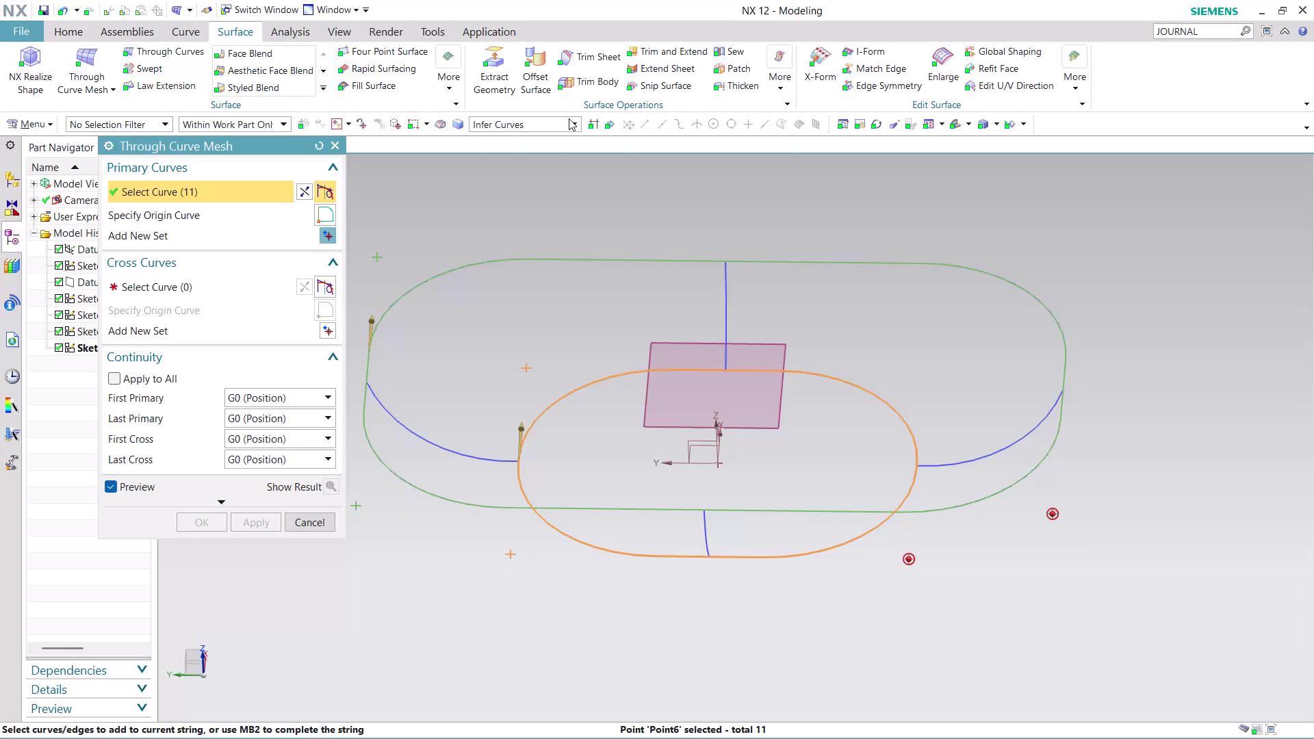
Switch the curve rule to Connected Curves, then back to Infer Curves.
click(570, 120)
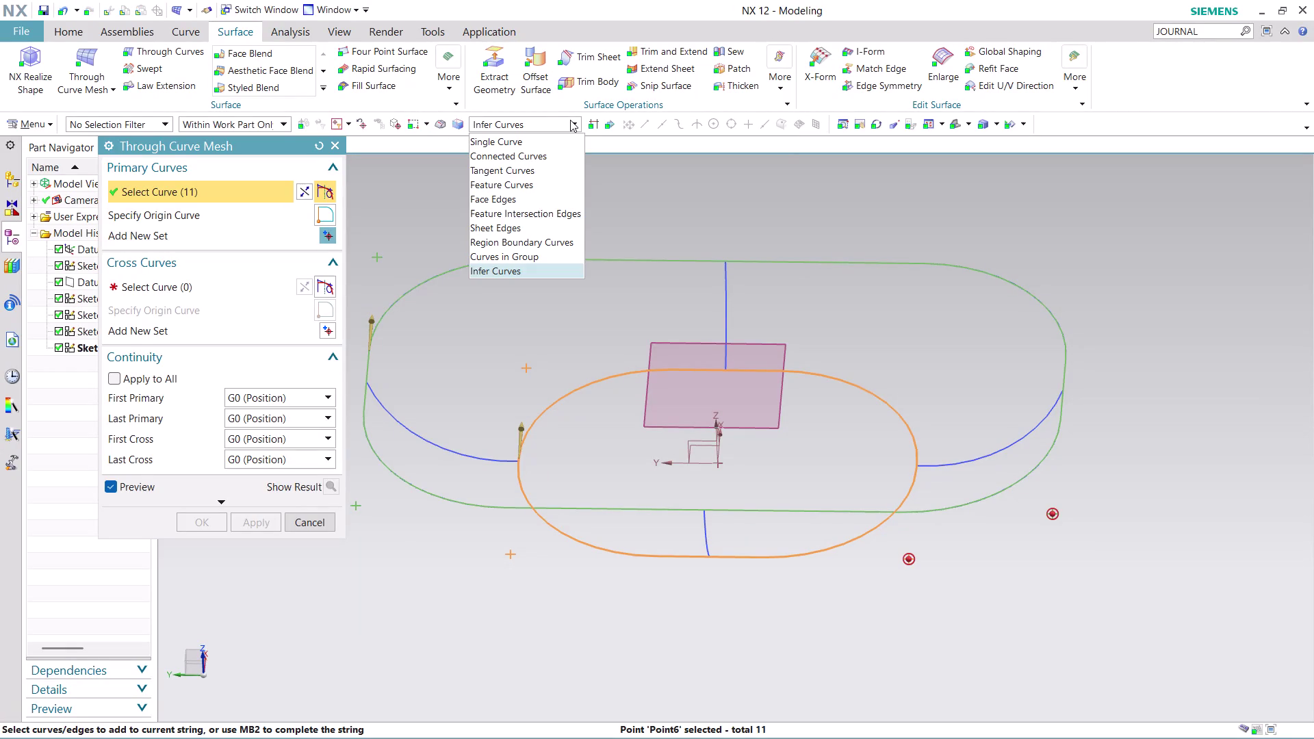
click(570, 120)
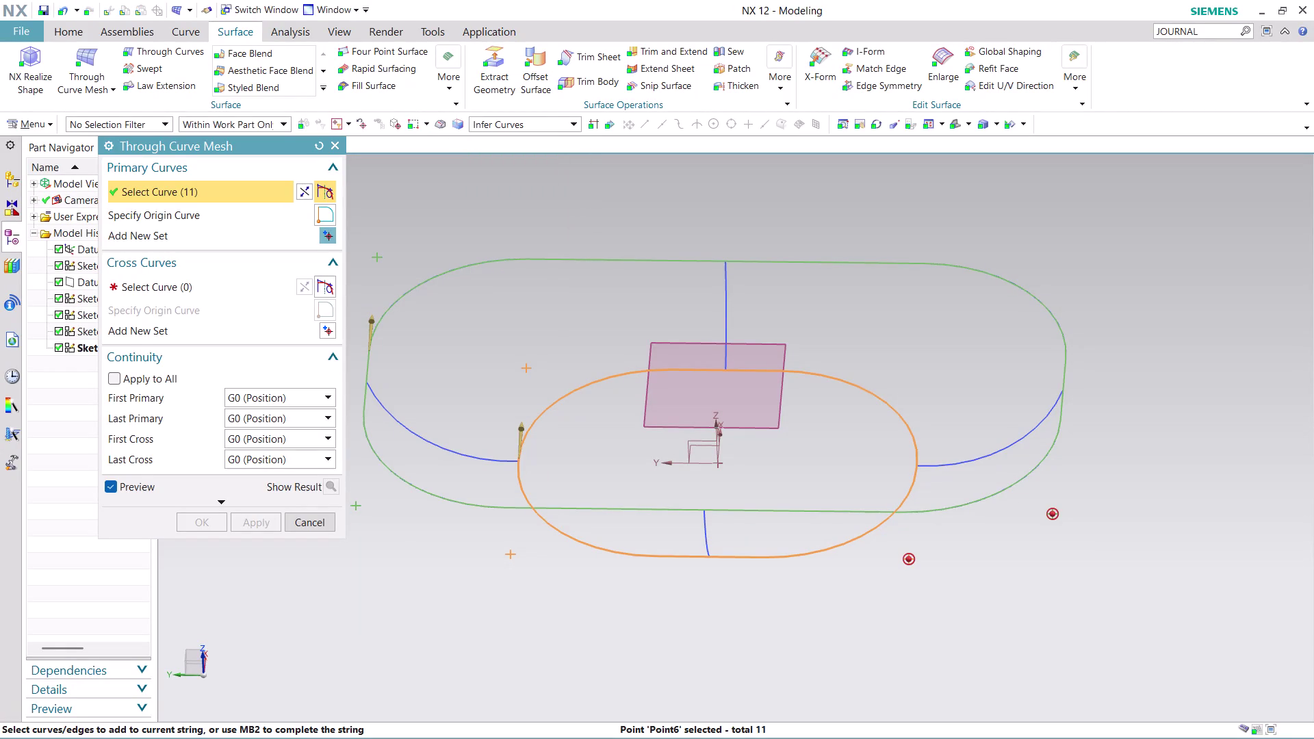
click(572, 127)
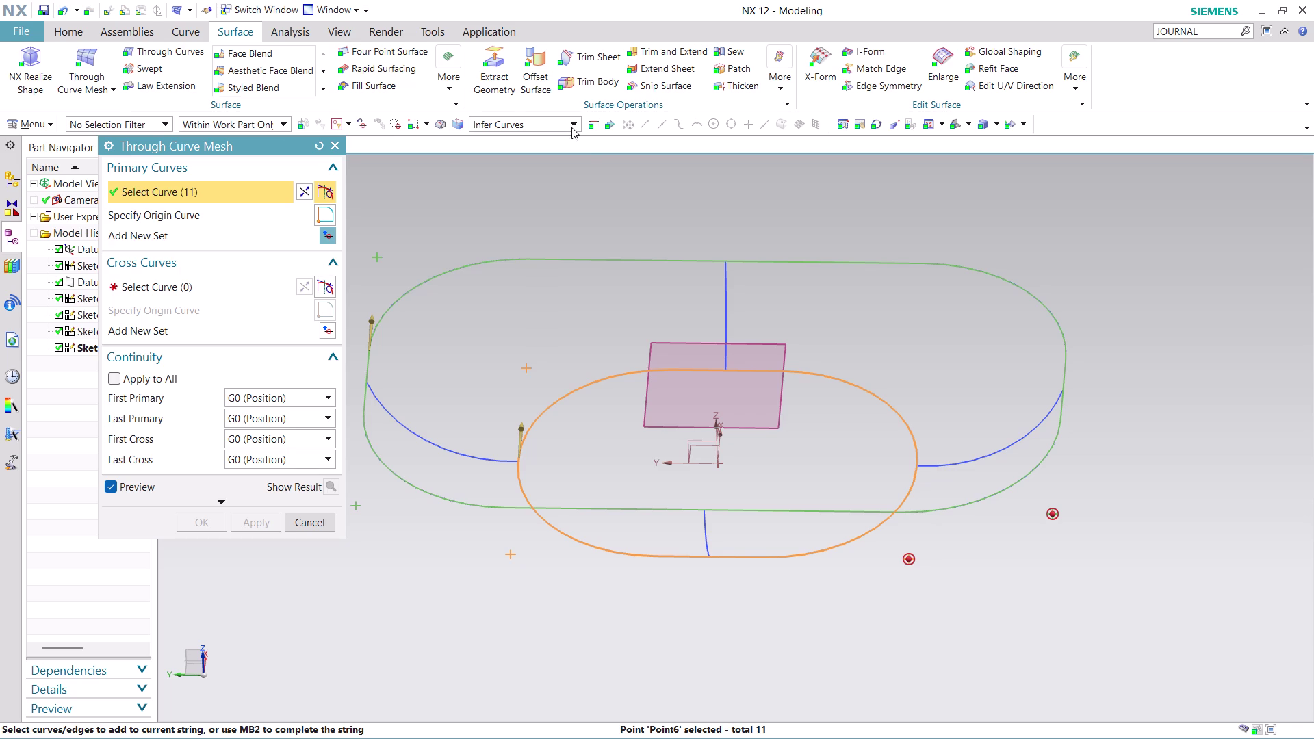
click(559, 148)
click(565, 120)
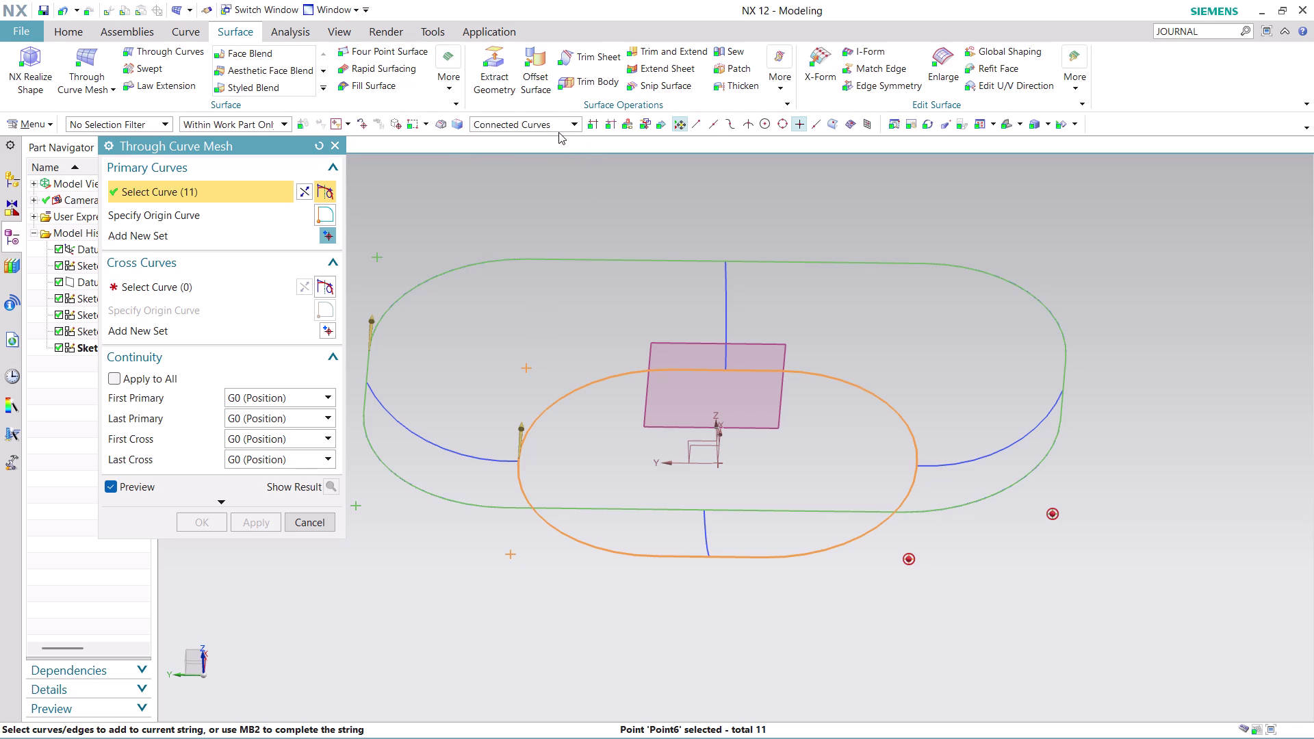
click(556, 134)
click(254, 280)
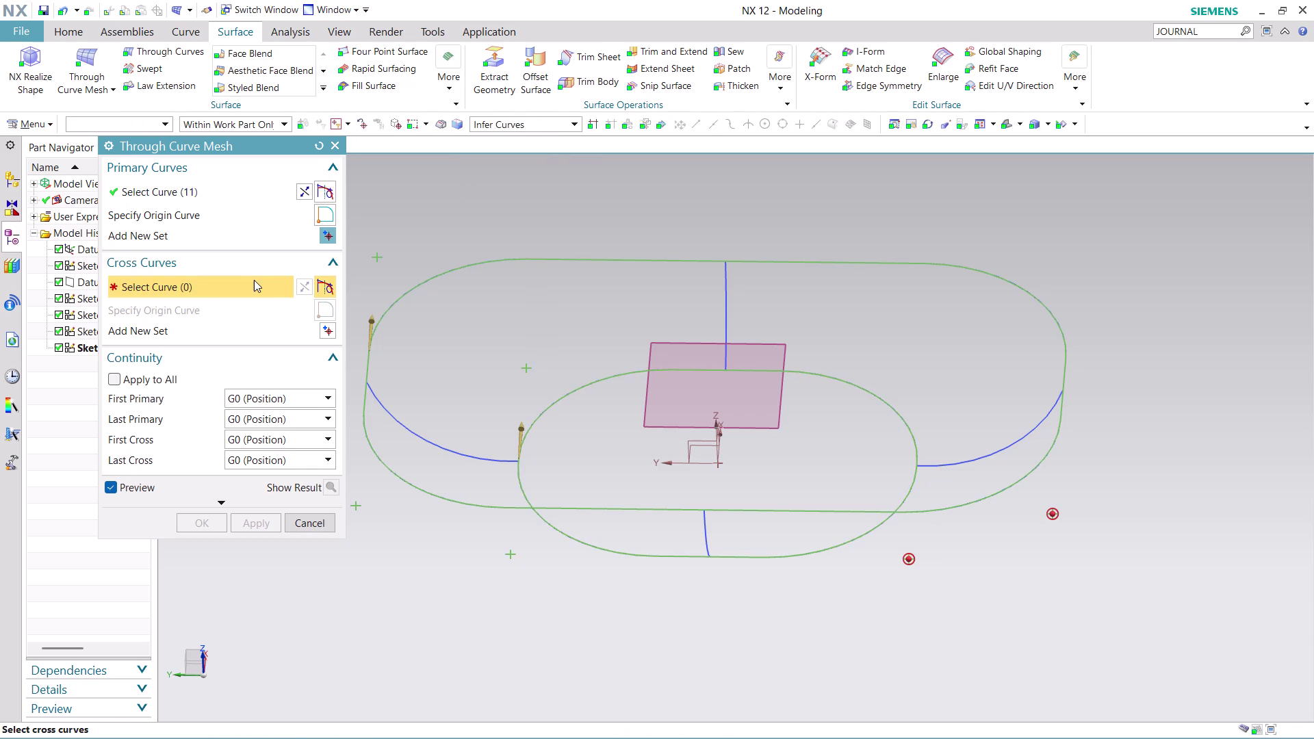
Add the arcs as cross curves and orbit the model to check them.
click(376, 400)
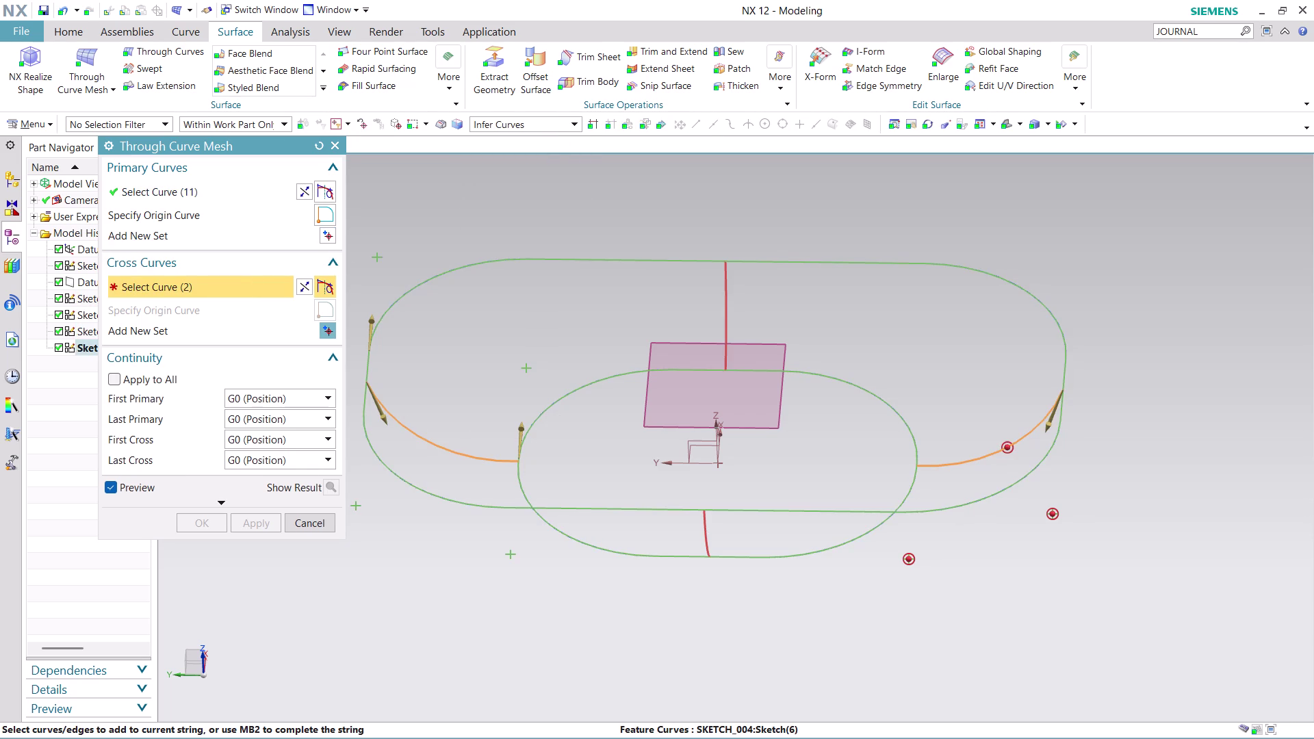
click(726, 283)
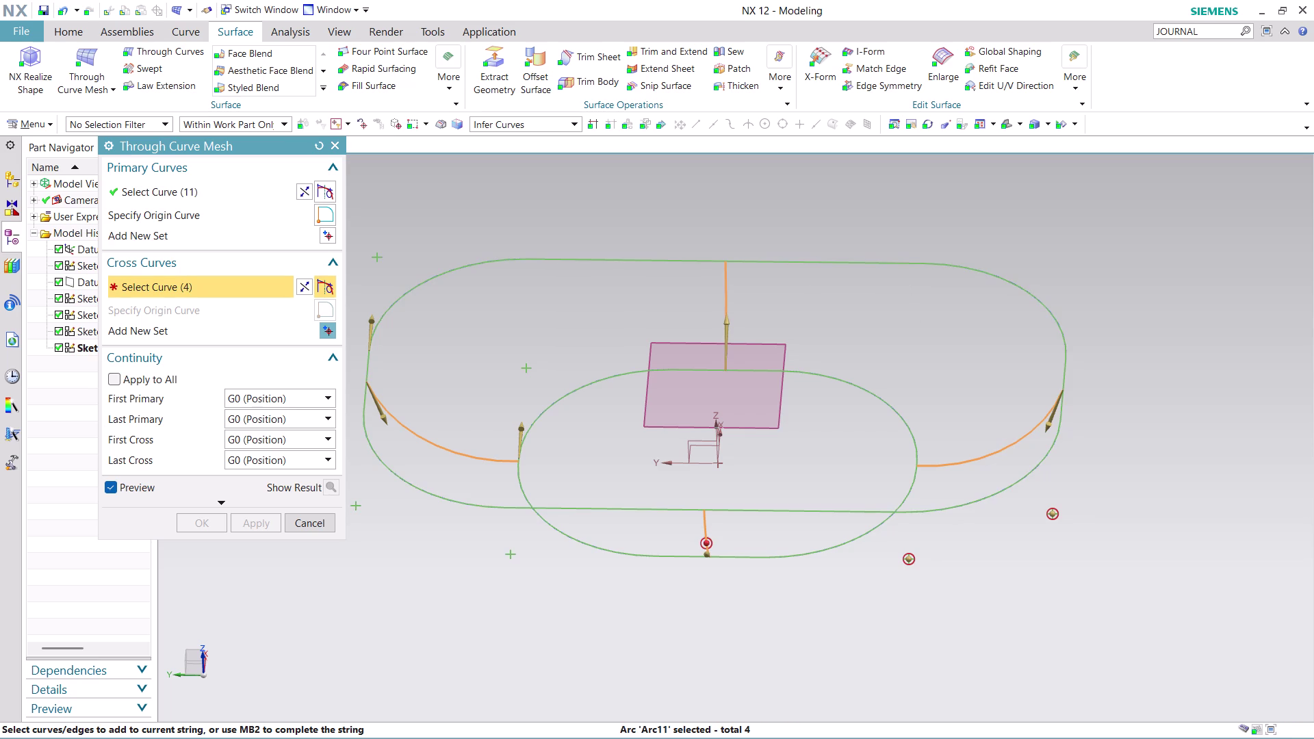
middle_drag(530, 349, 526, 320)
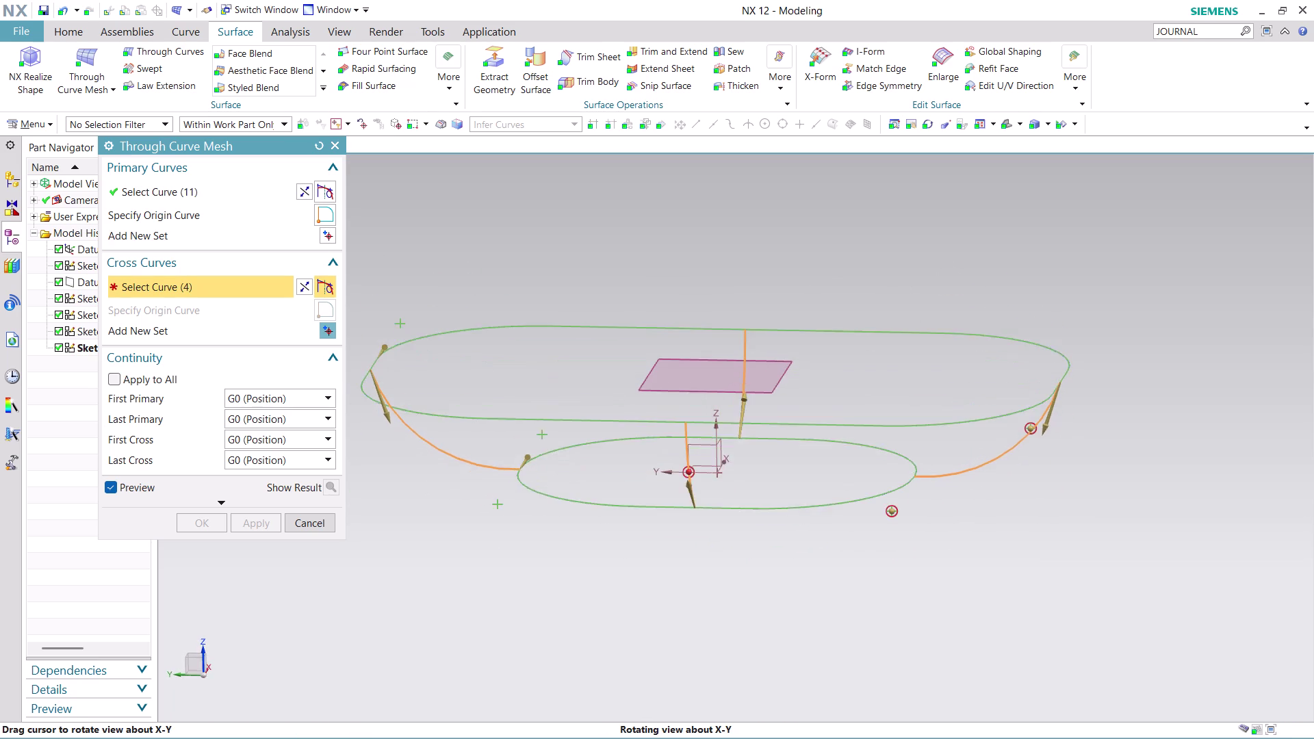
Orbit the model around the mesh and reverse the cross curve direction.
middle_drag(525, 320, 537, 304)
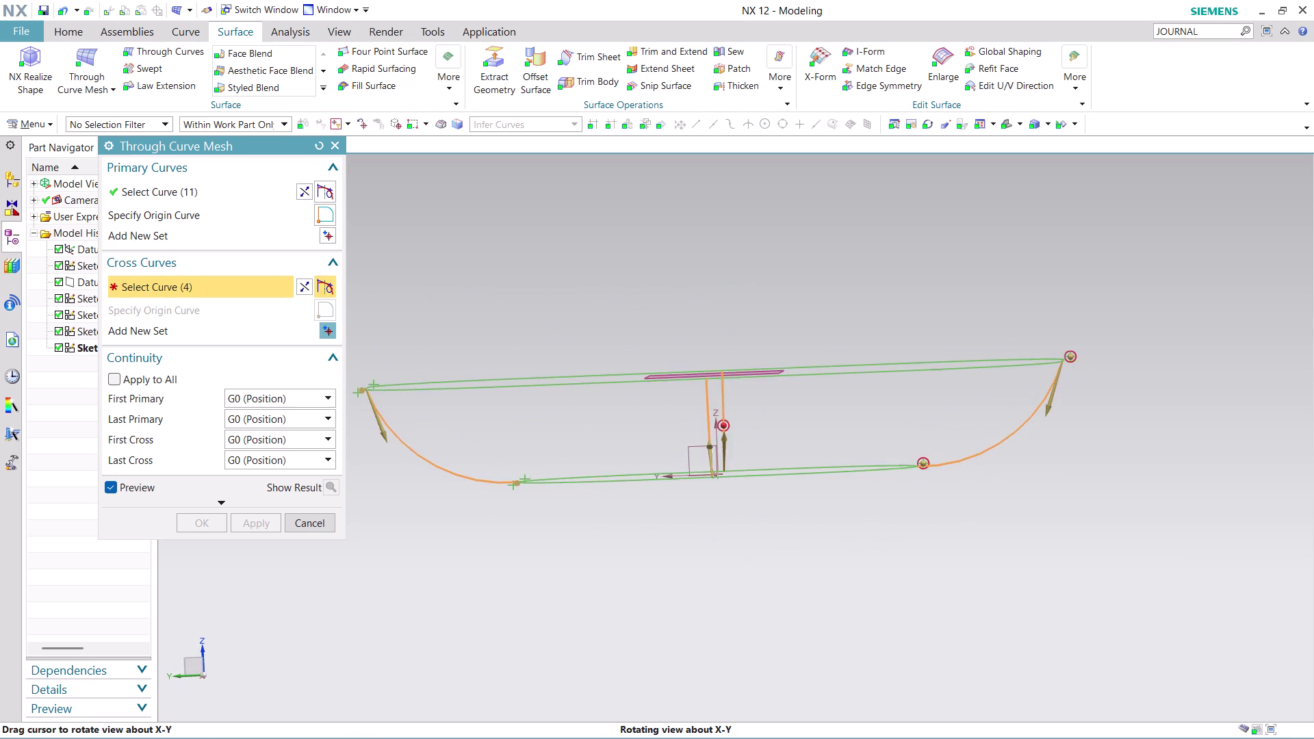
middle_drag(537, 304, 541, 336)
middle_drag(541, 336, 538, 334)
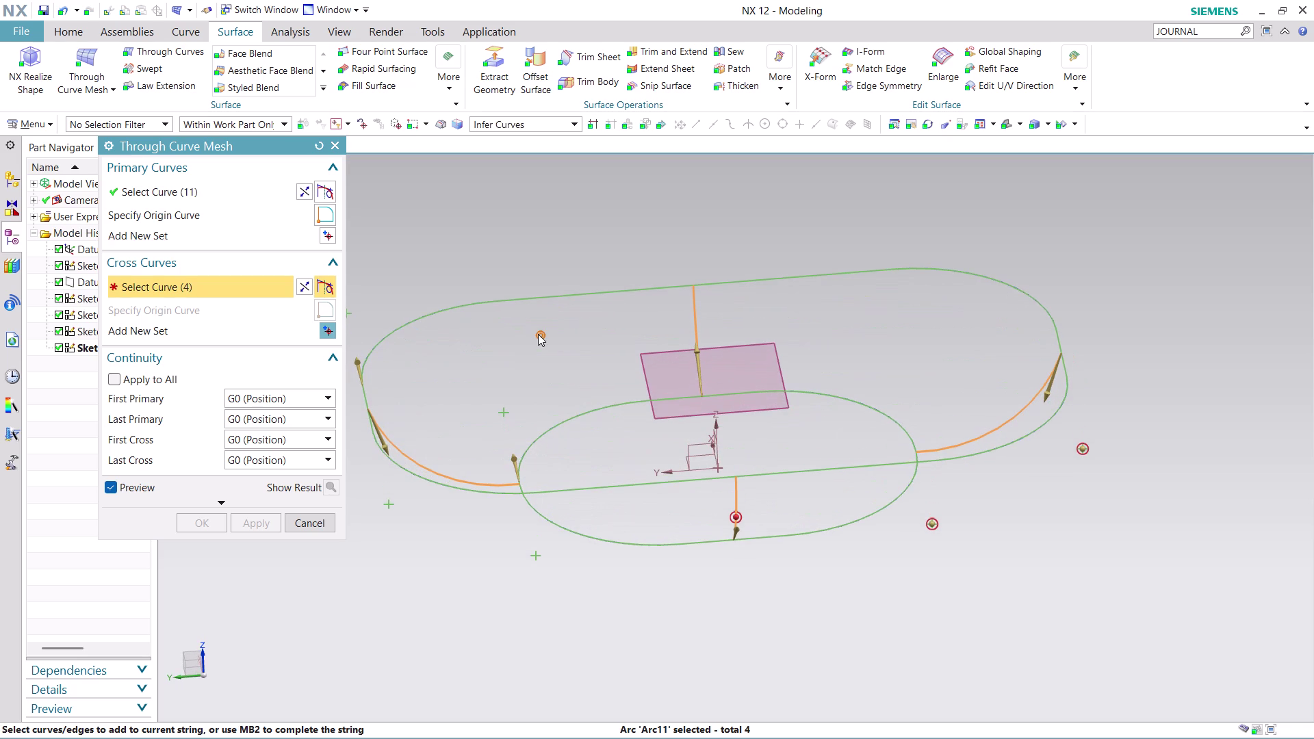
middle_drag(538, 334, 529, 330)
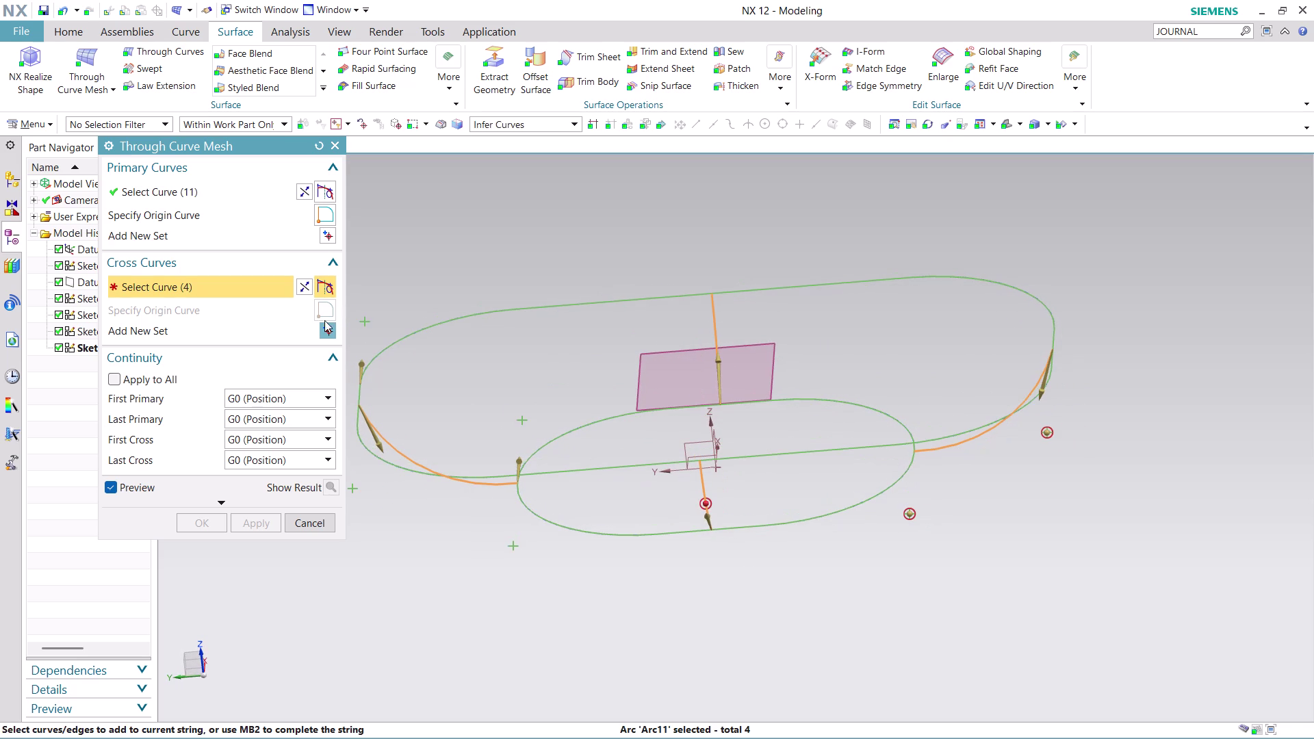
click(308, 289)
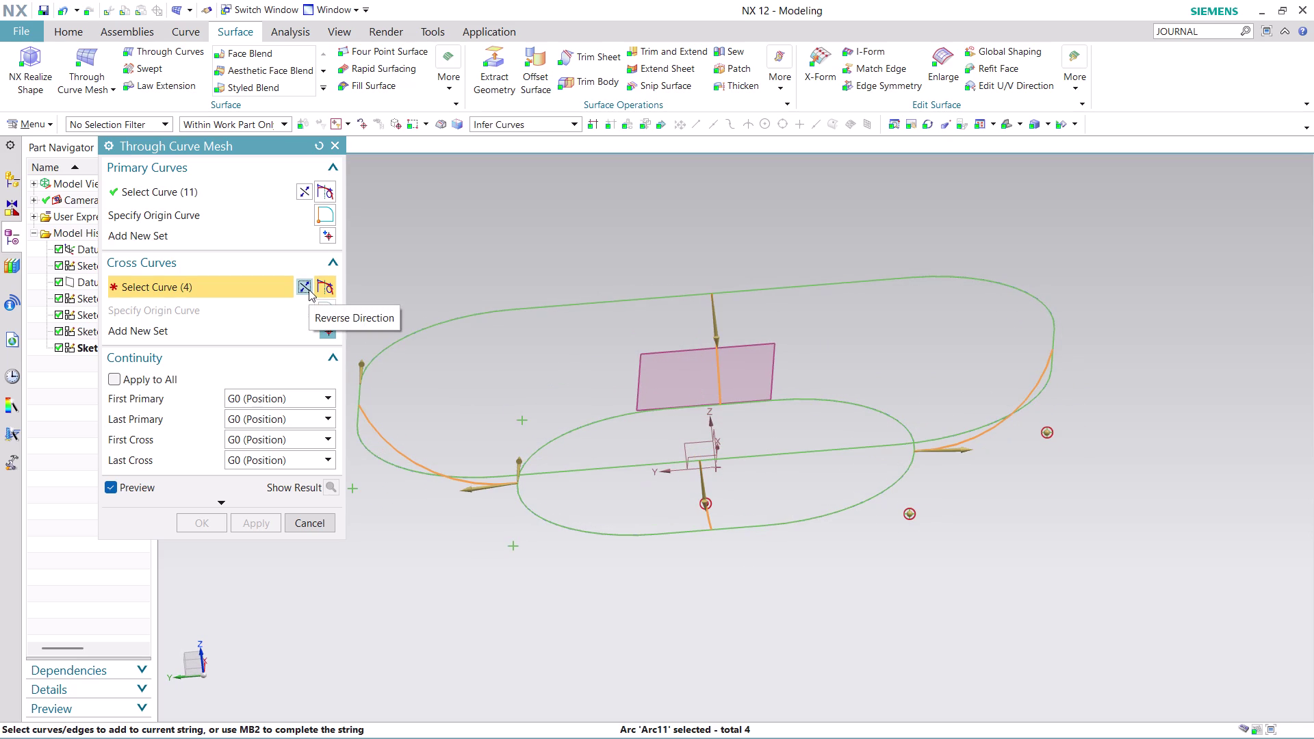
click(309, 289)
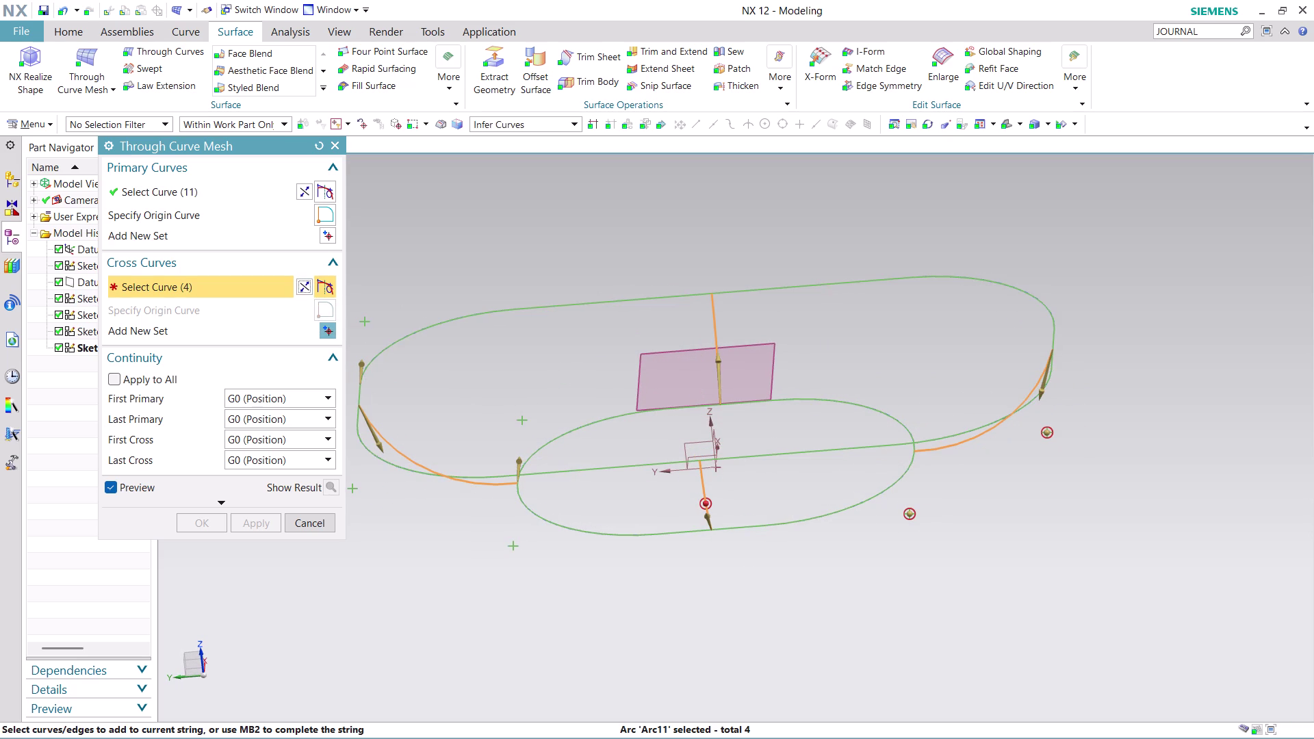
Set continuity for the first and last primary sections.
click(405, 450)
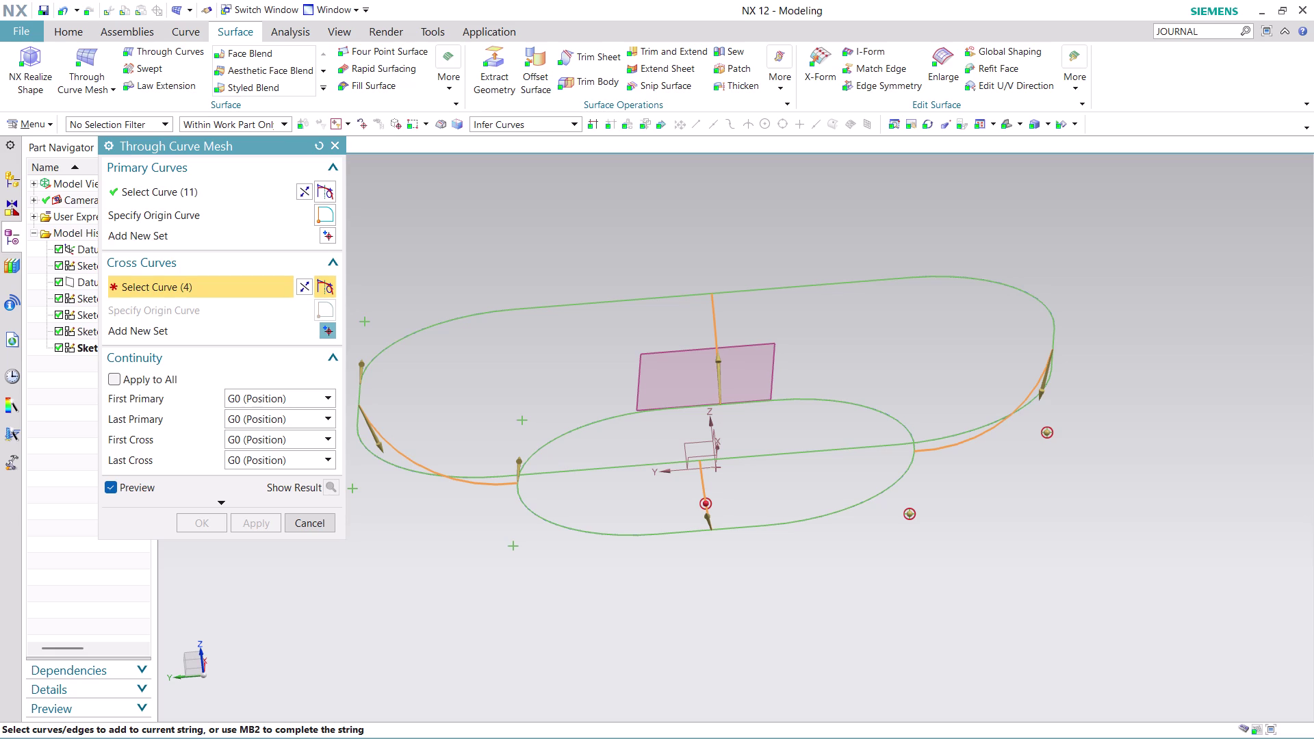
click(717, 321)
click(1045, 431)
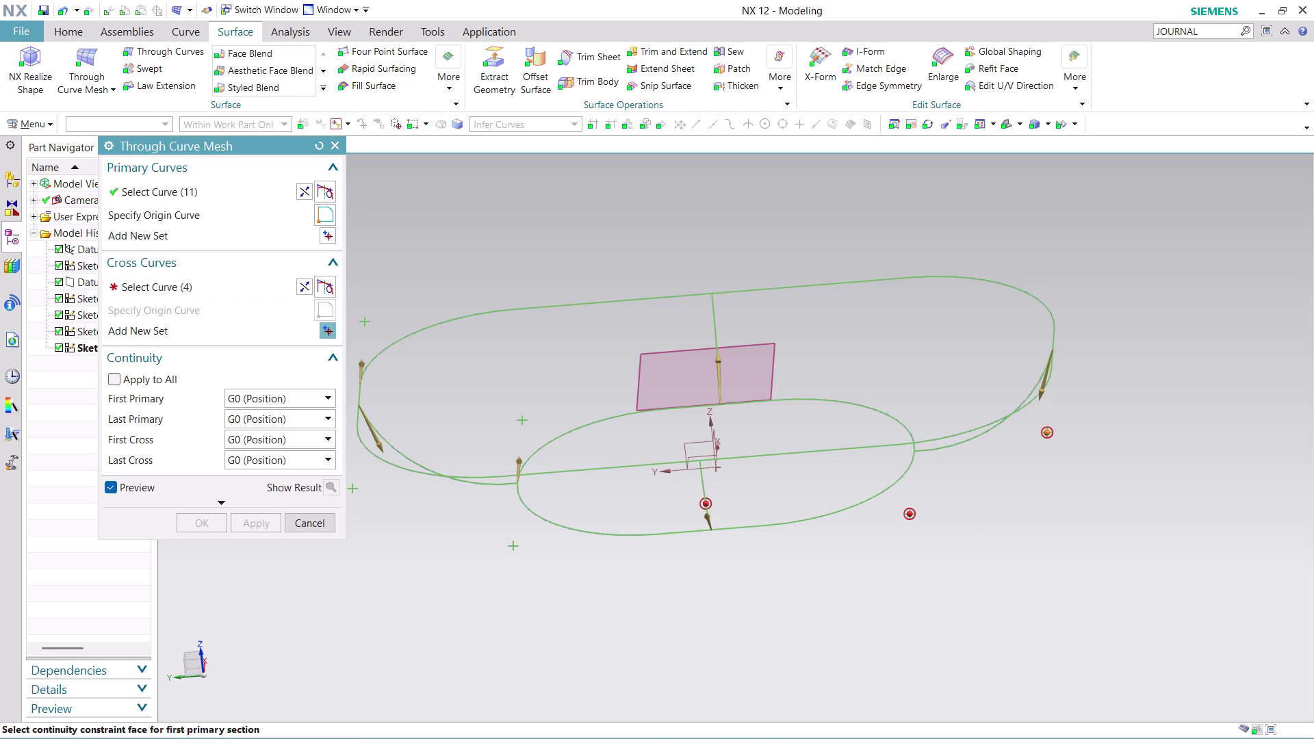
click(912, 511)
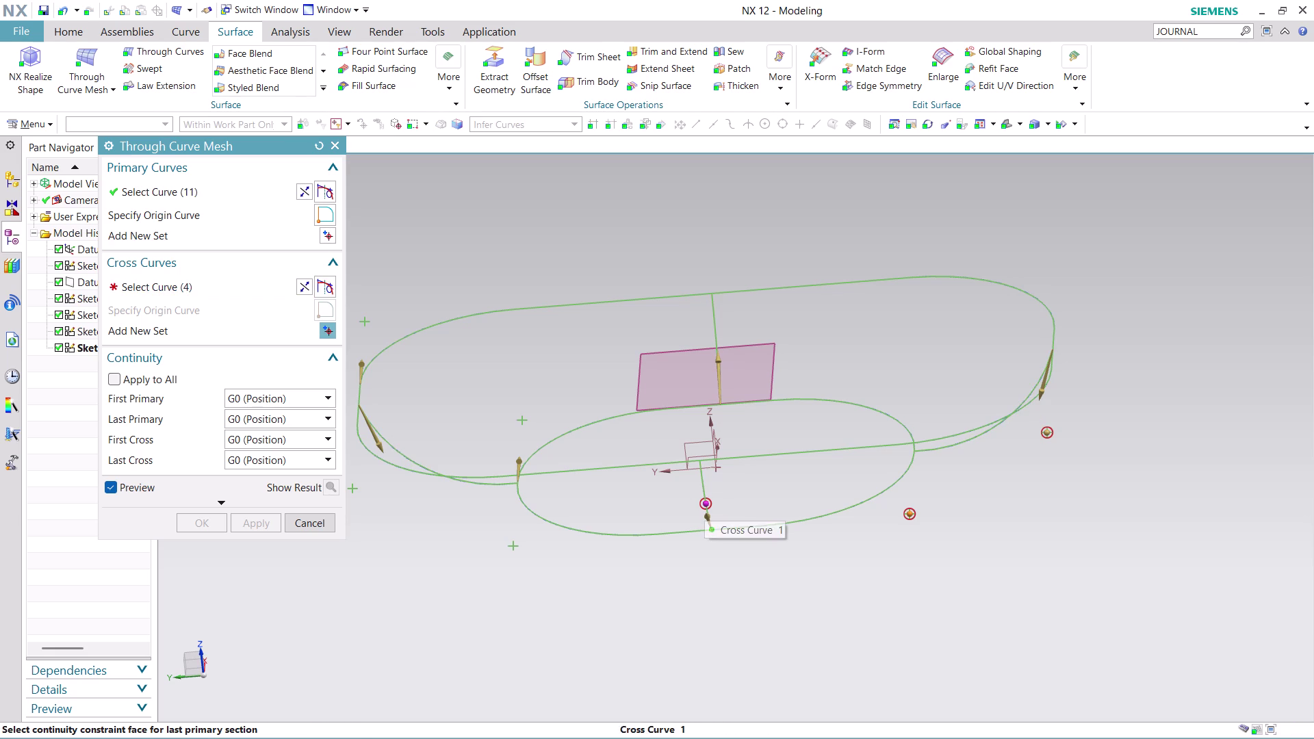
Return to the cross curves, then cancel the Through Curve Mesh dialog.
click(704, 504)
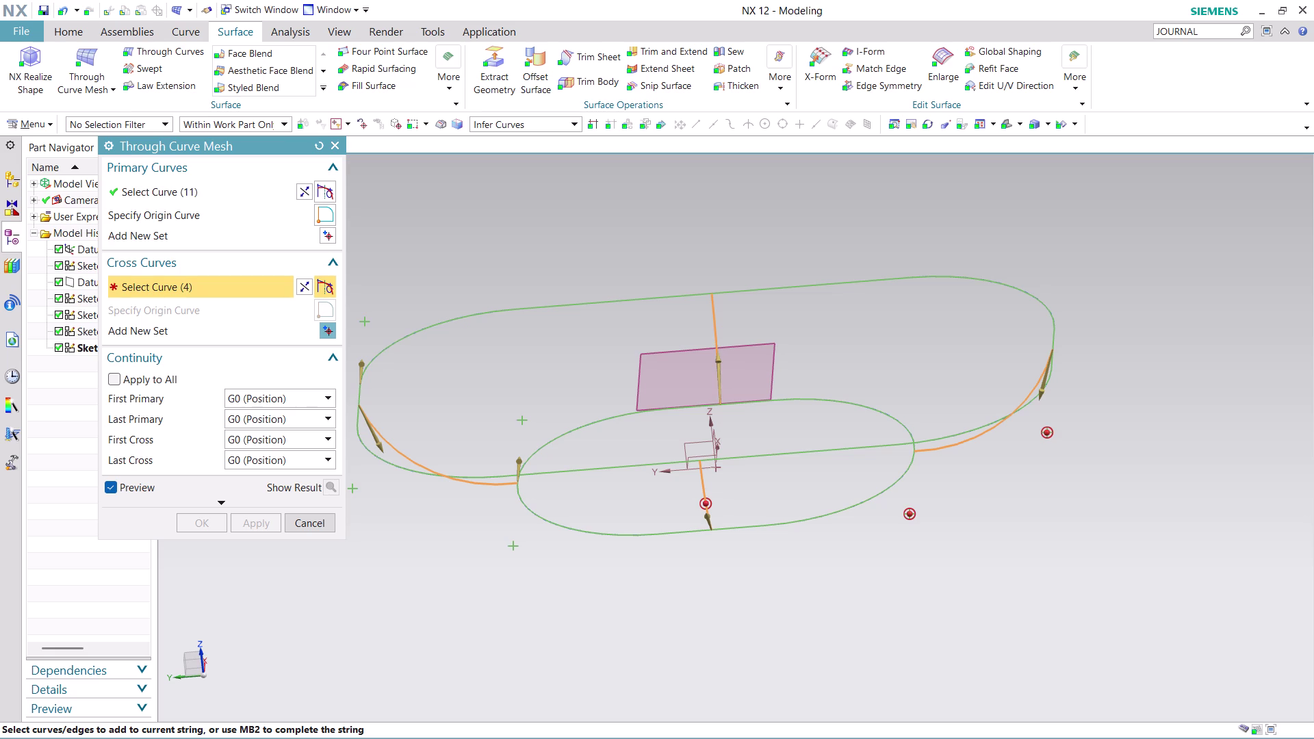
click(720, 373)
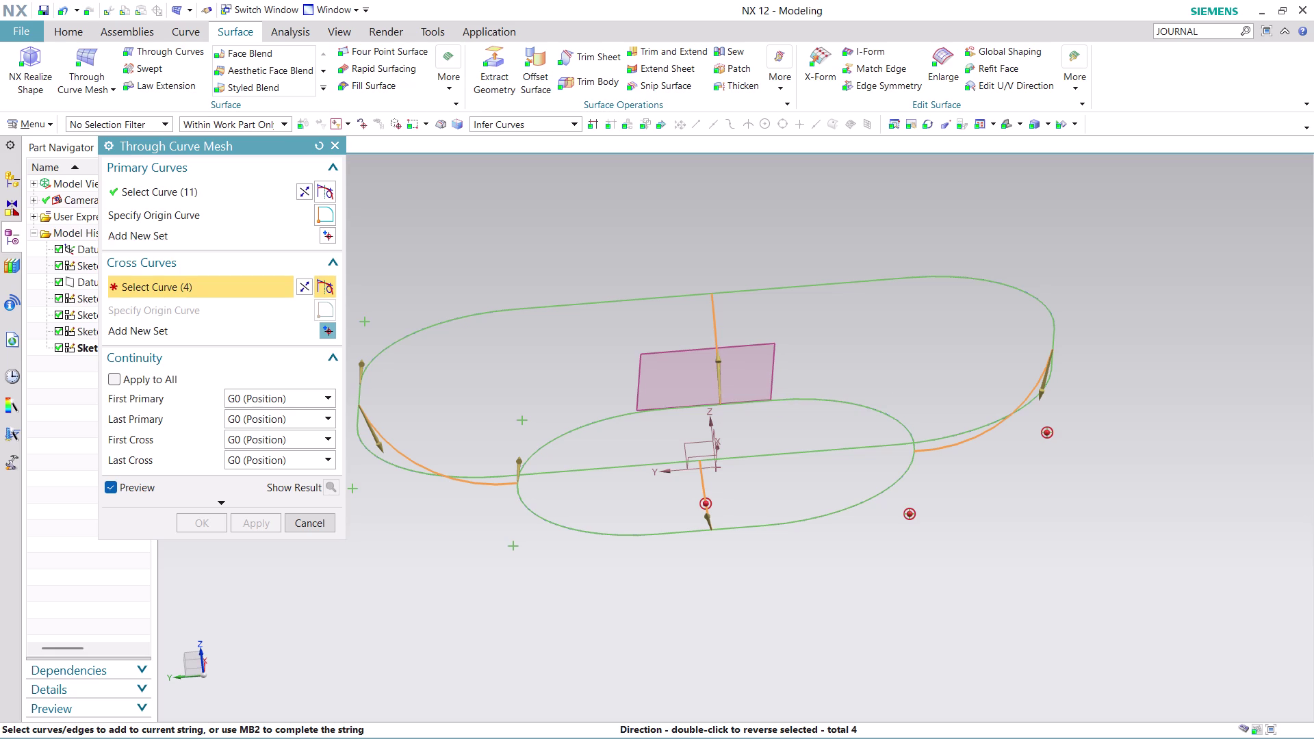
click(309, 527)
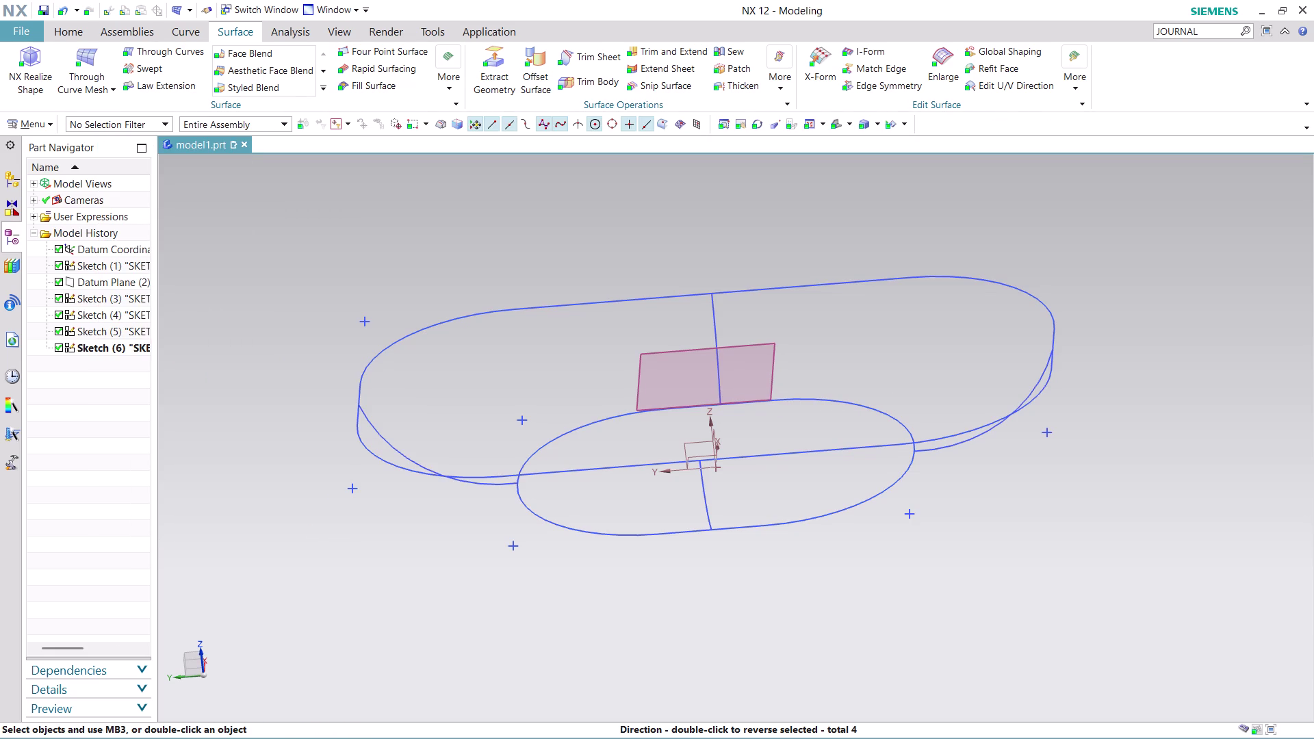
Pick the outer rounded rectangle, then the inner one, as the two primary sets.
click(87, 53)
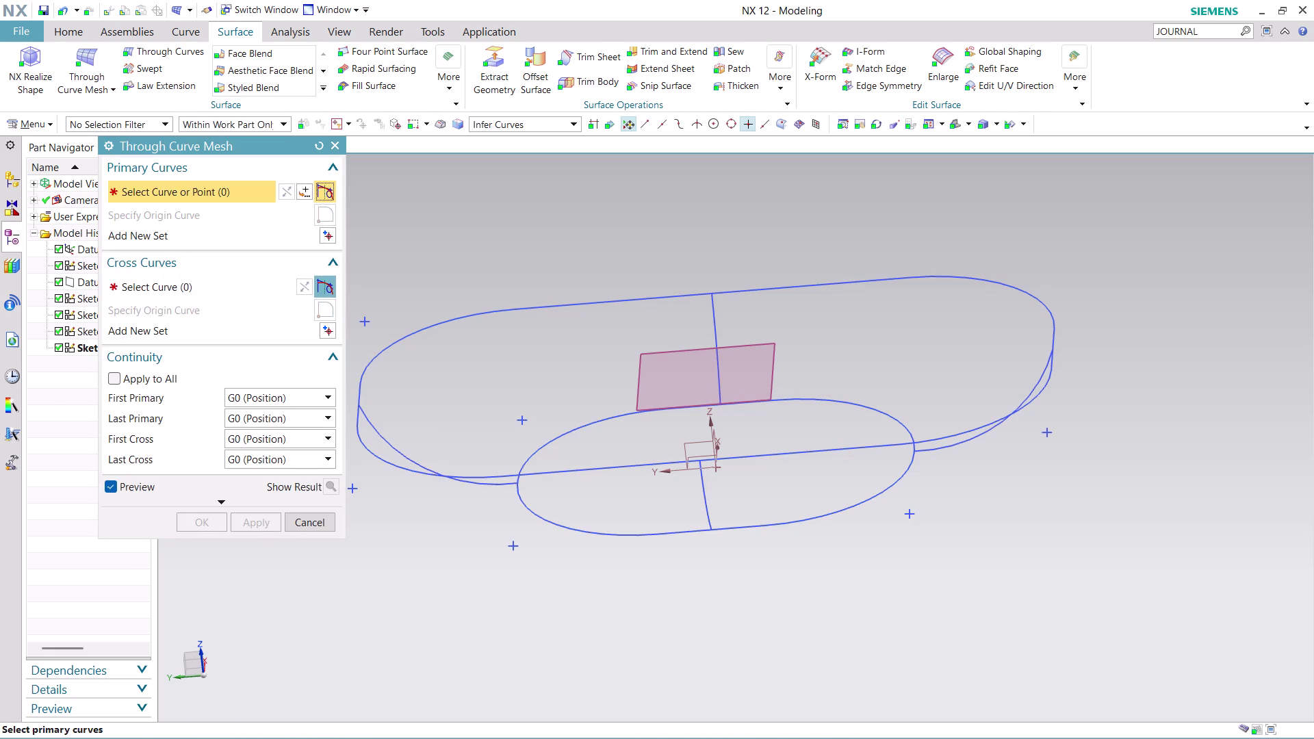
click(391, 463)
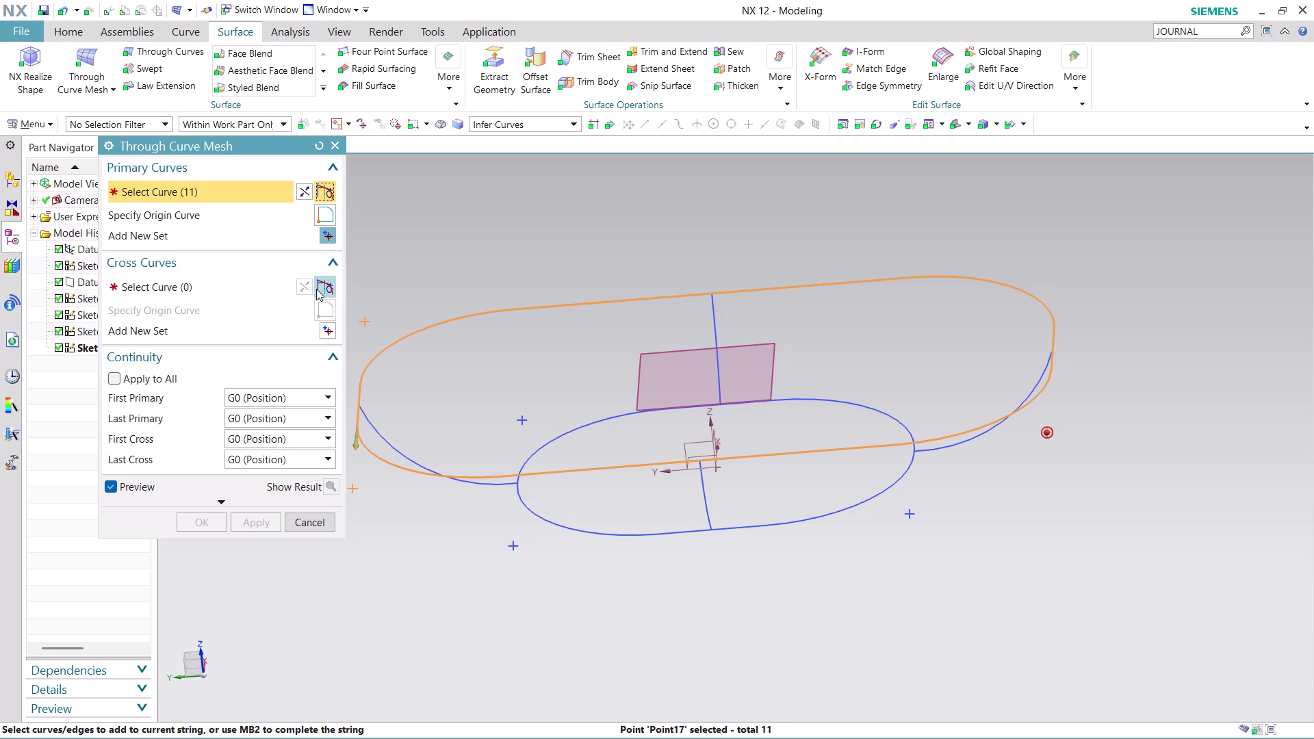
click(299, 192)
middle_click(560, 310)
middle_drag(560, 359, 565, 392)
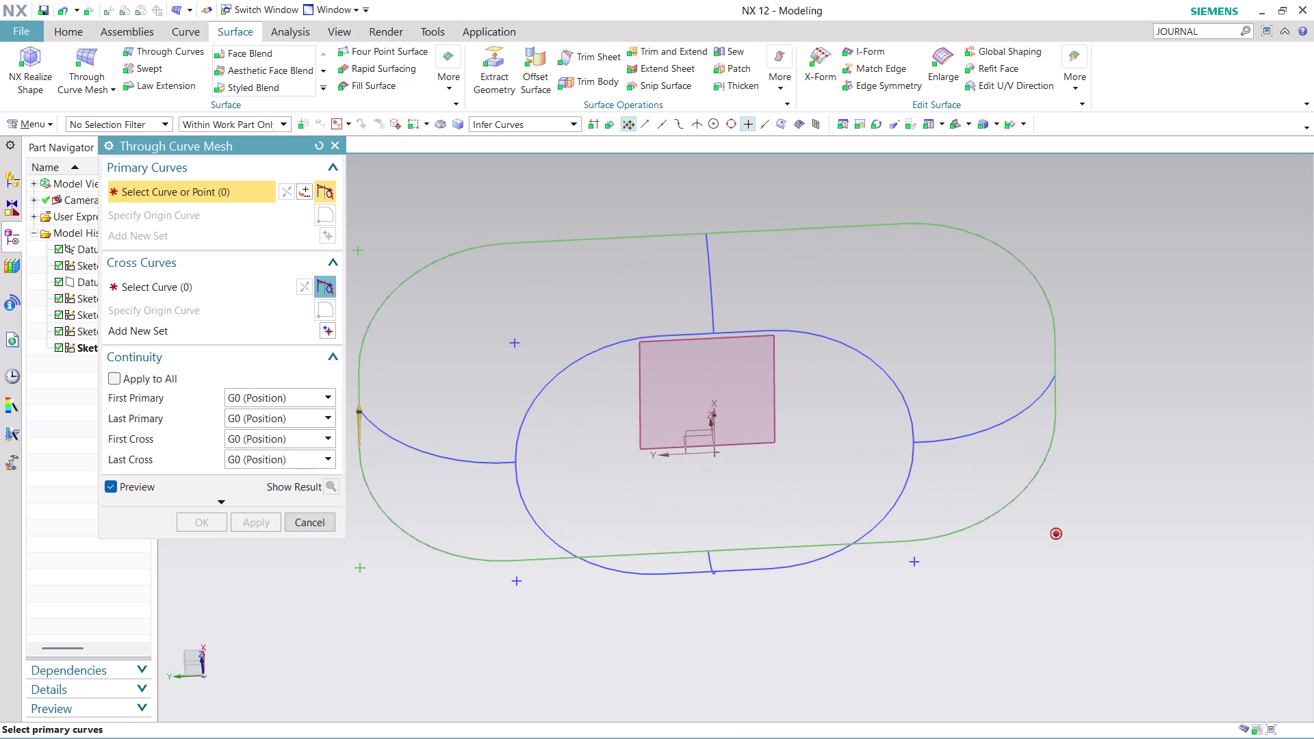
click(524, 495)
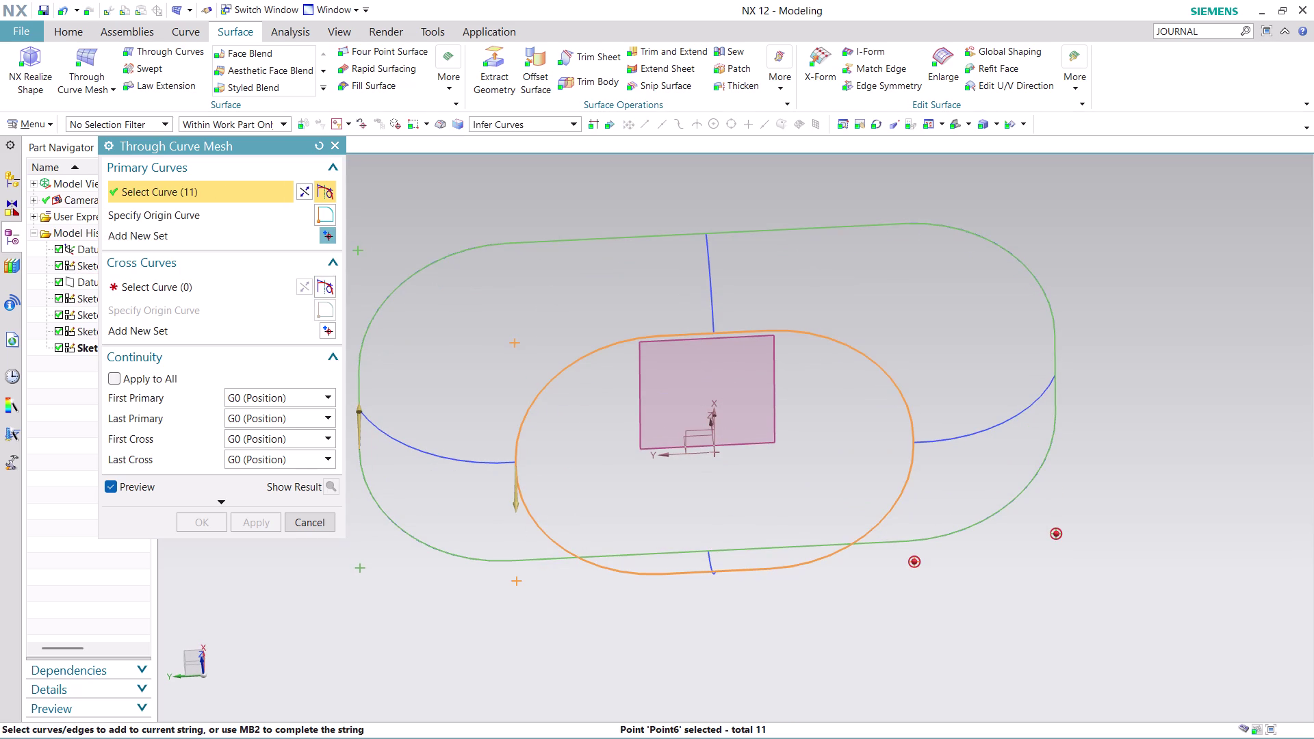
click(306, 192)
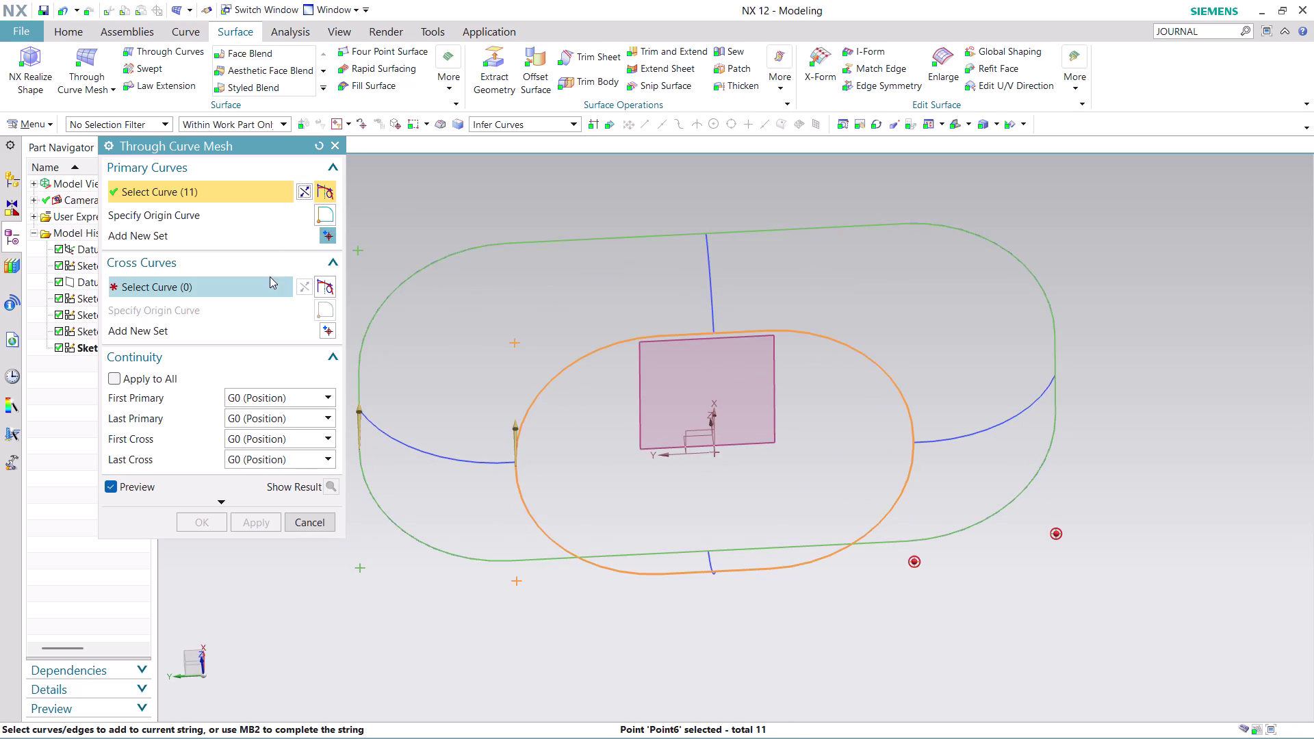
Move on to cross curve selection and review the curve rule choices.
click(269, 288)
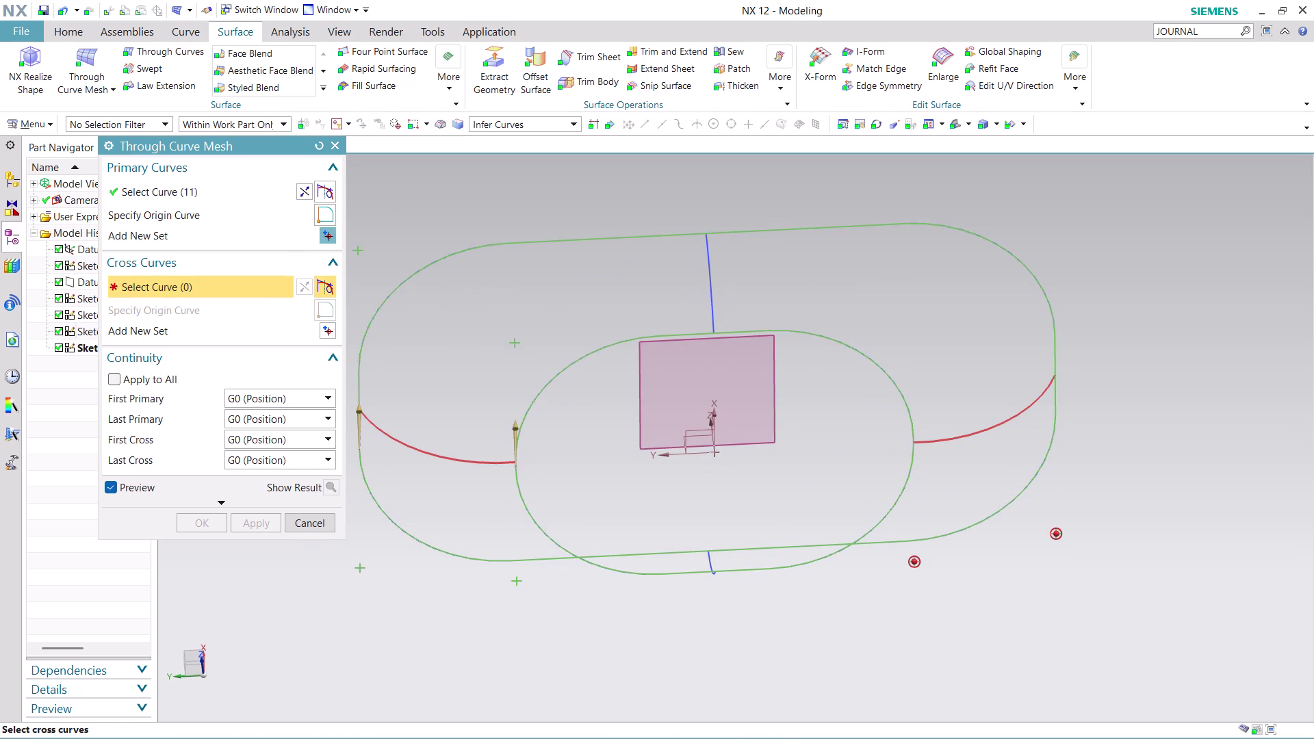
click(564, 128)
click(544, 150)
click(559, 130)
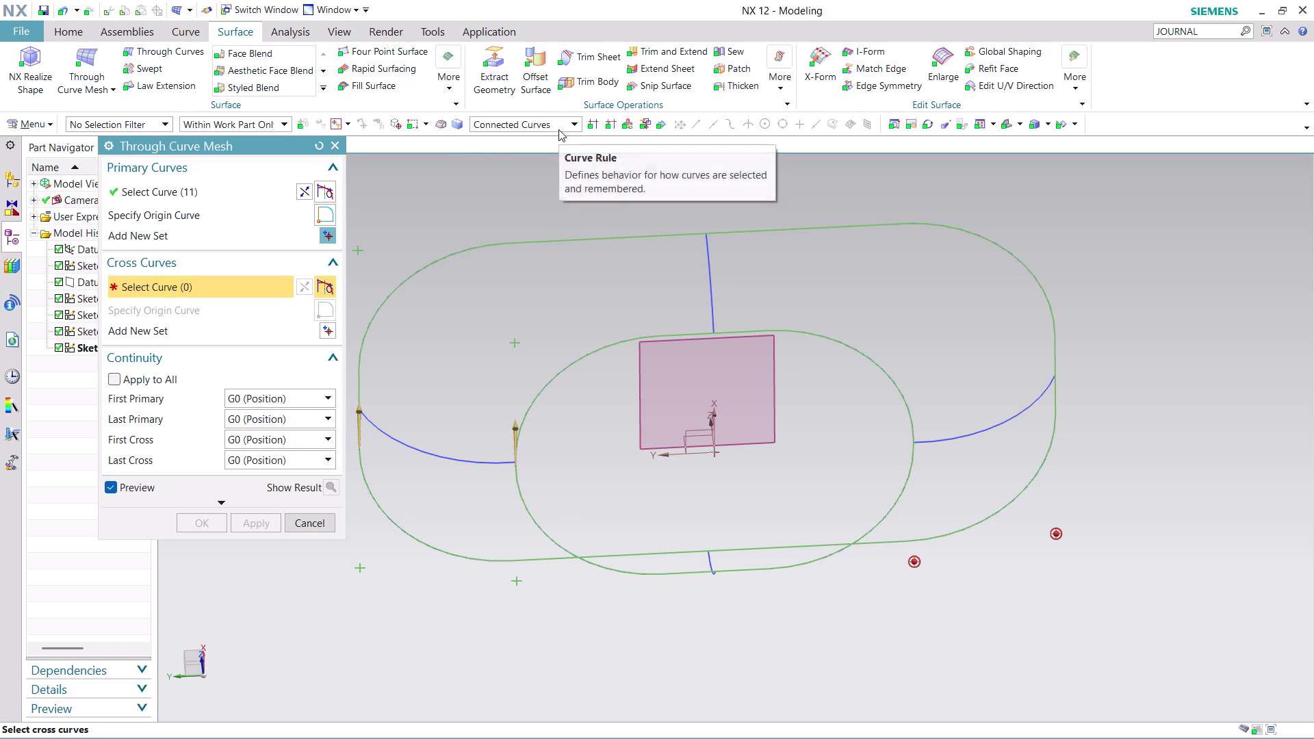
With Single Curve, pick the left, right, top and bottom arcs as cross curves.
click(532, 145)
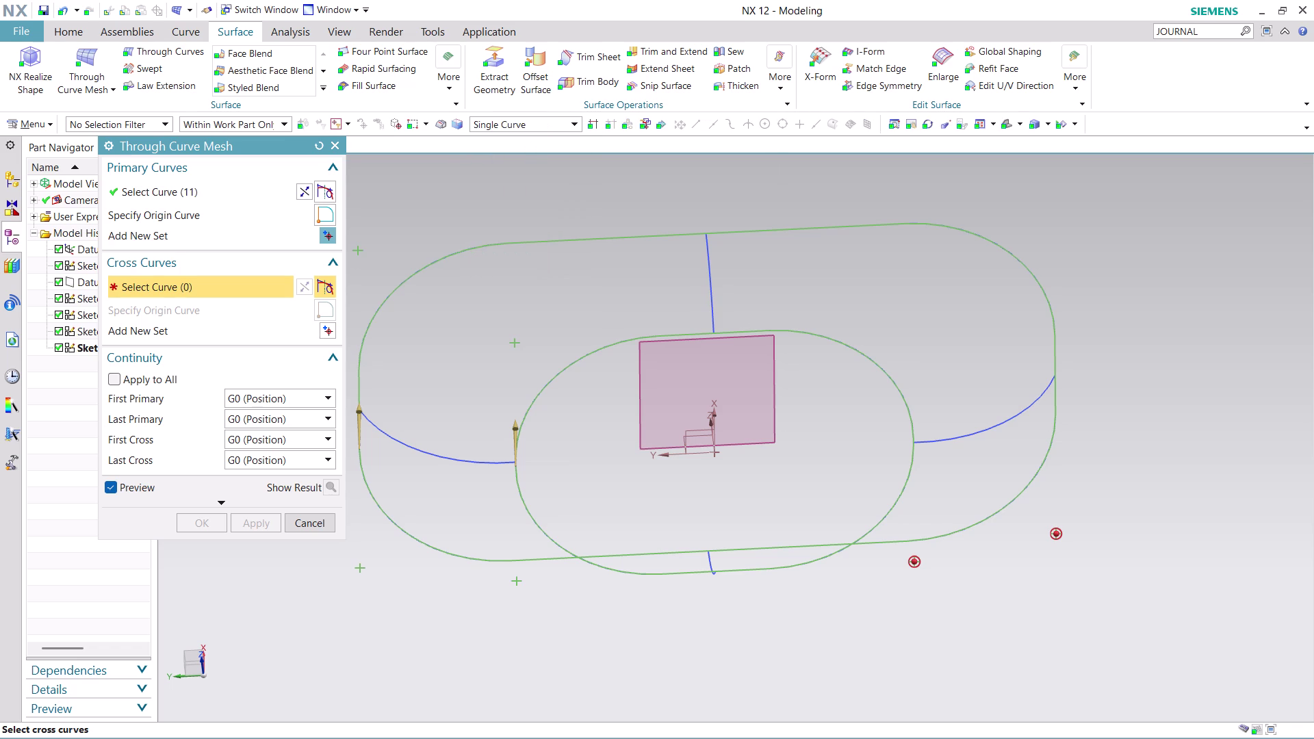
click(383, 428)
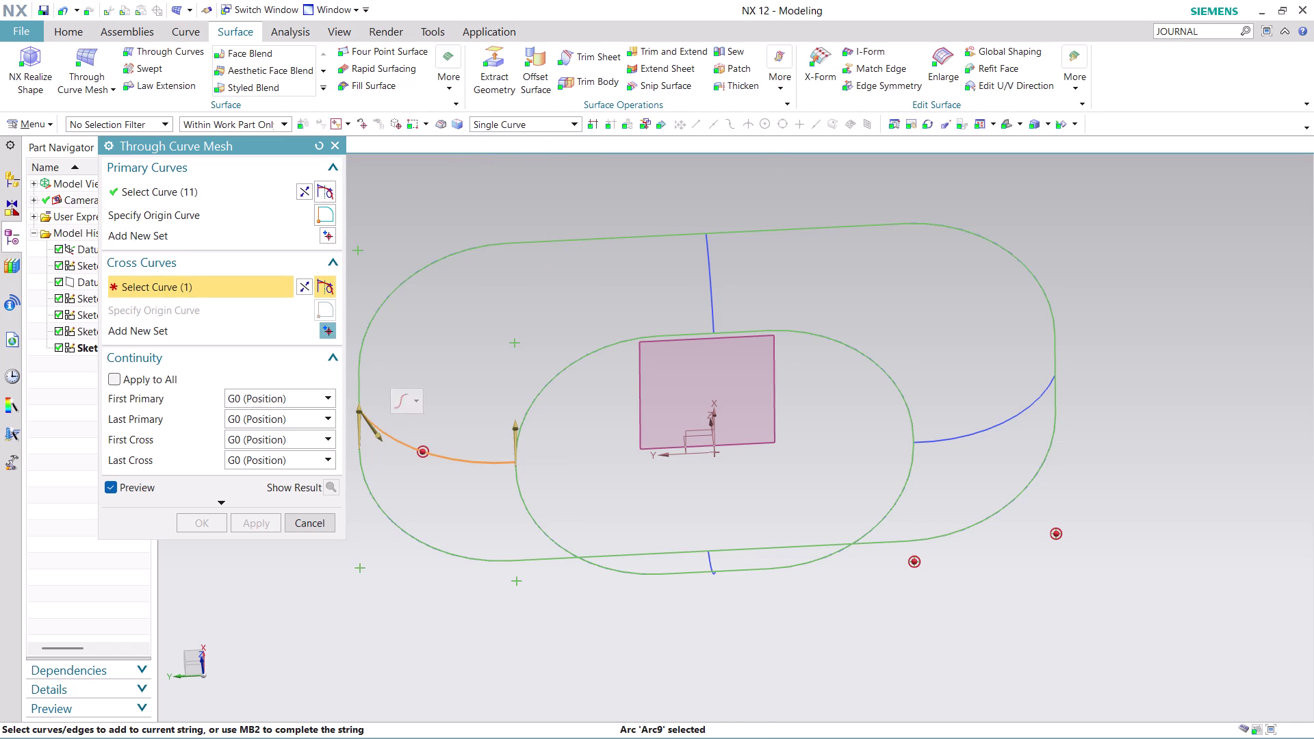
click(1038, 402)
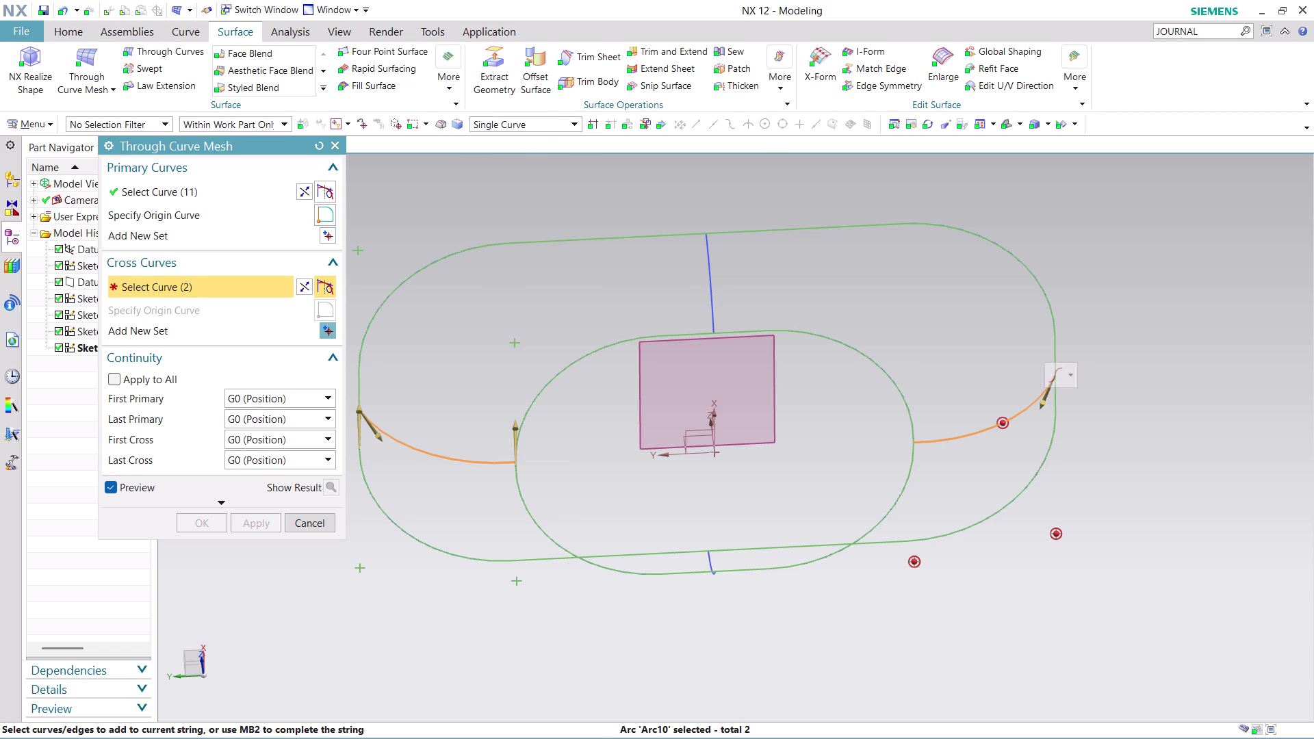
click(708, 245)
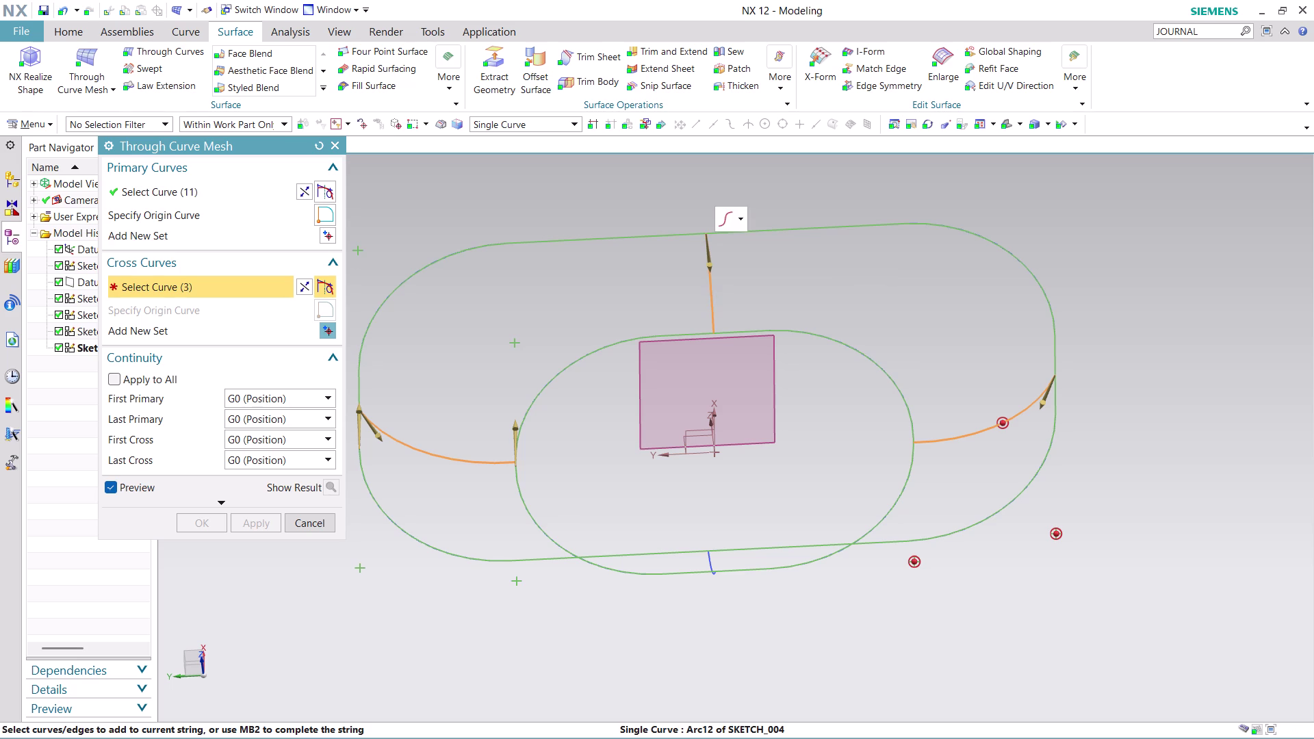
click(714, 568)
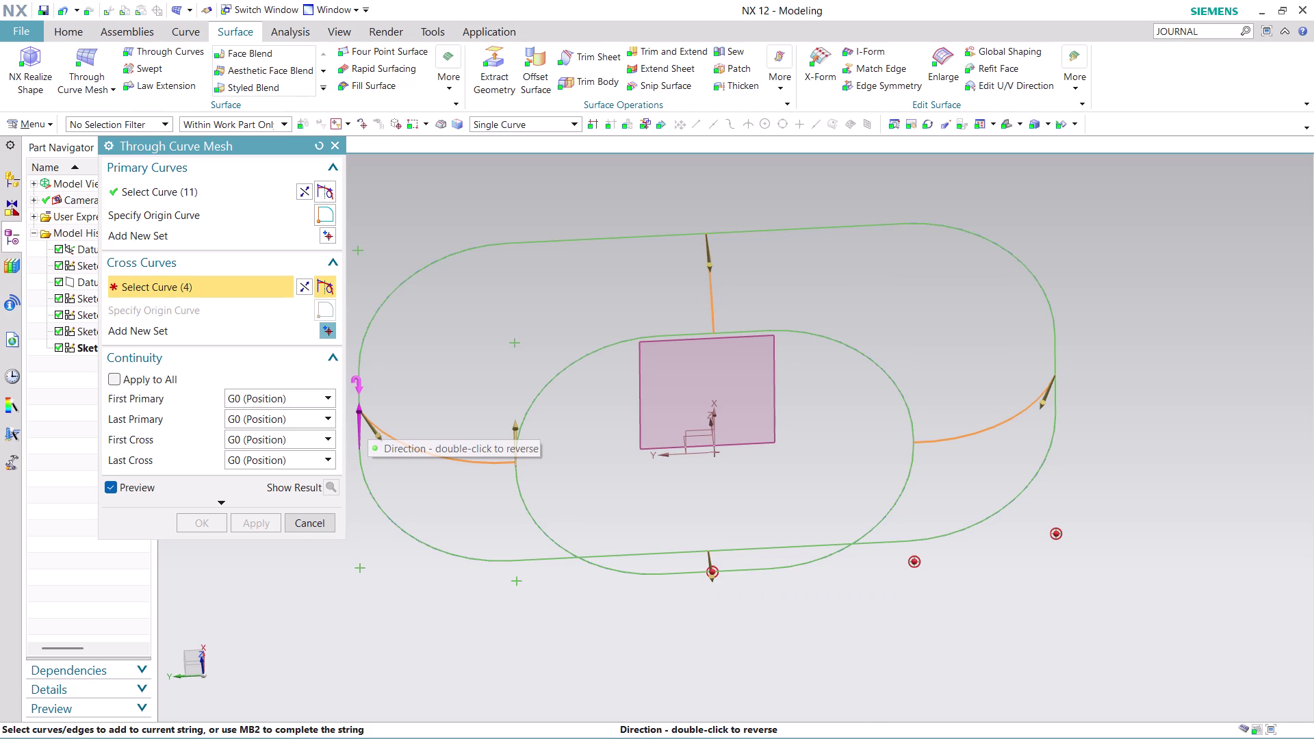
middle_click(480, 370)
middle_drag(477, 400, 477, 369)
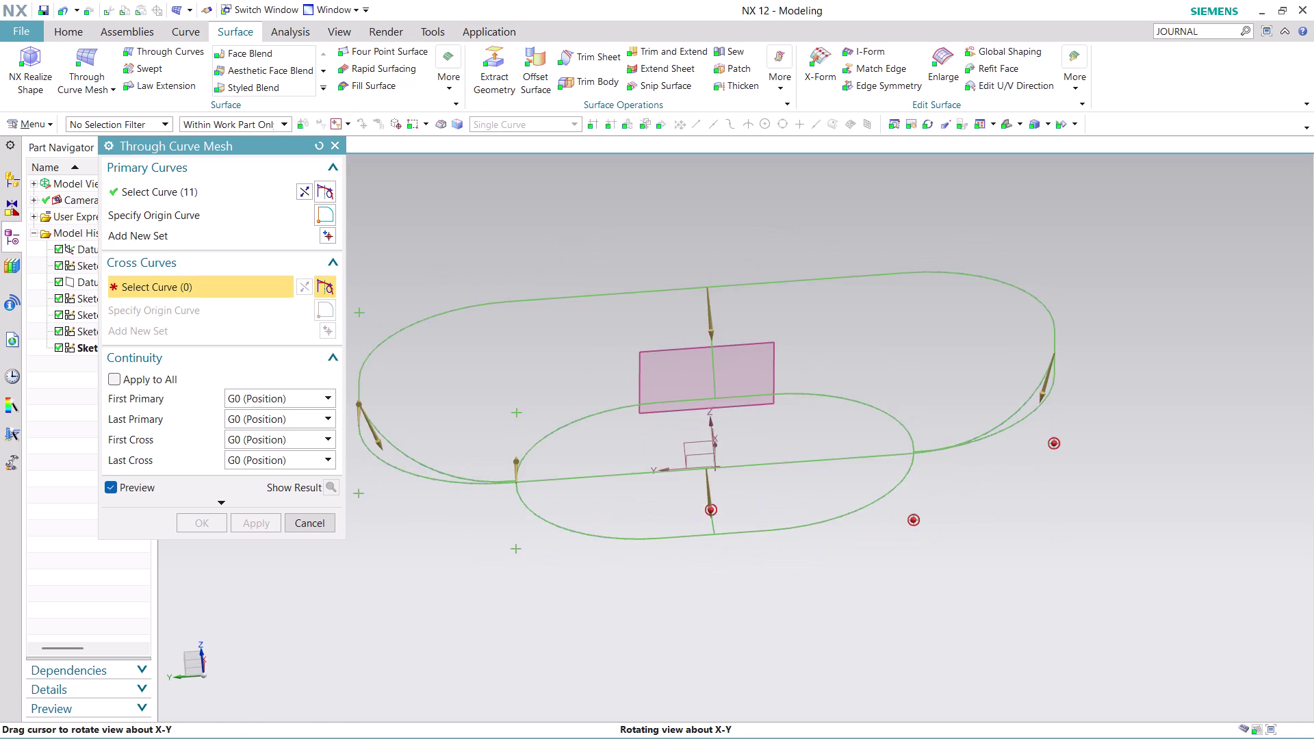
middle_drag(477, 369, 455, 356)
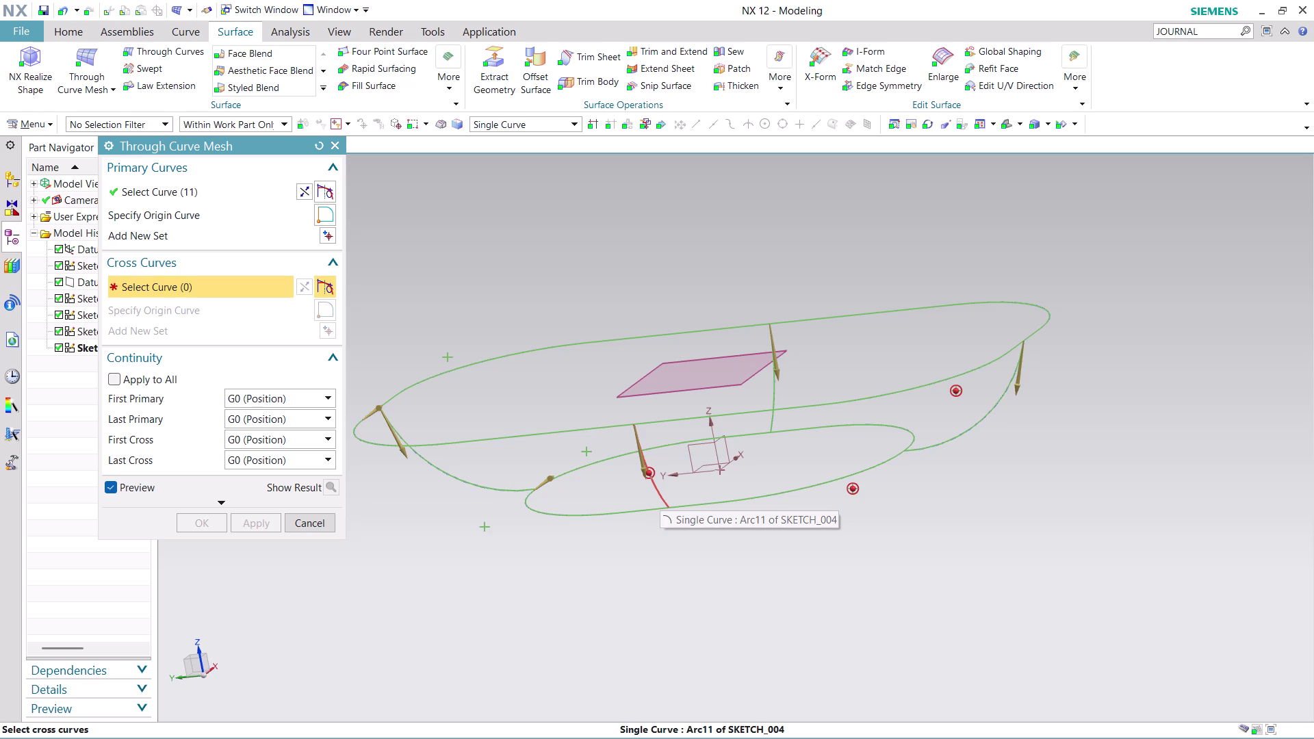
click(330, 394)
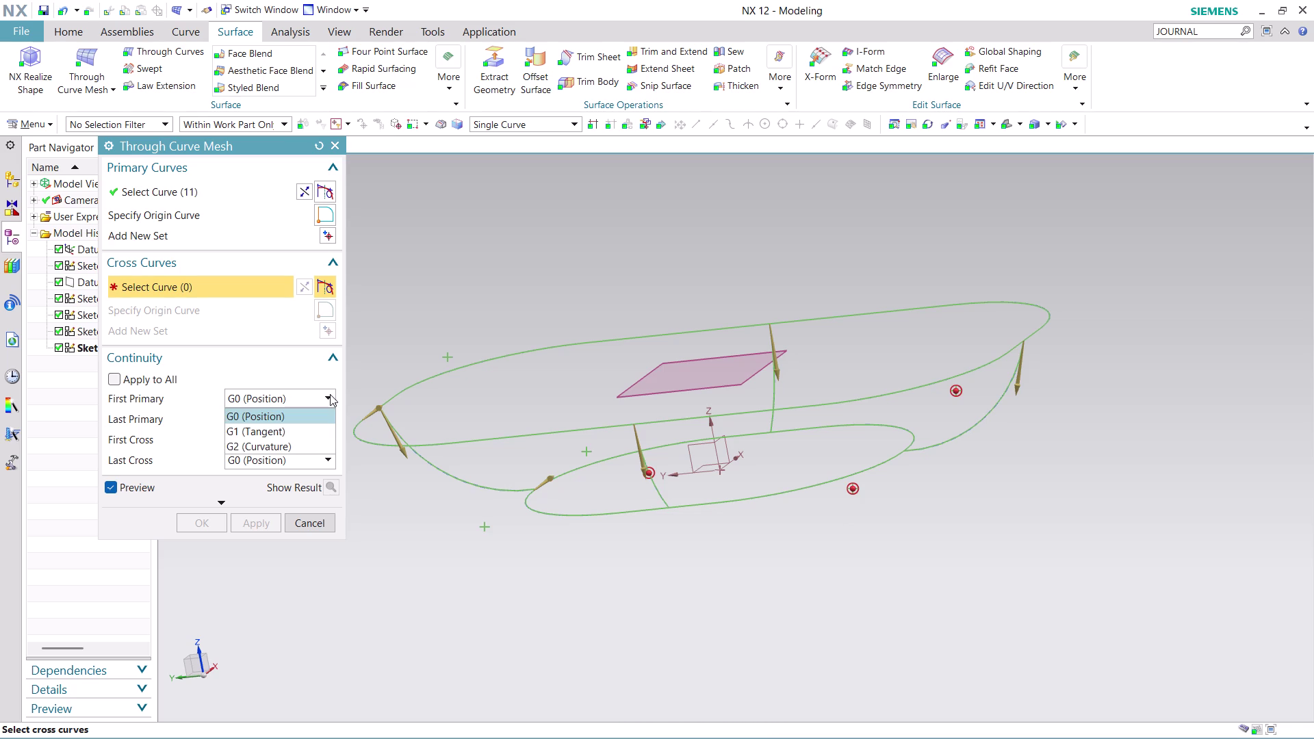
click(330, 395)
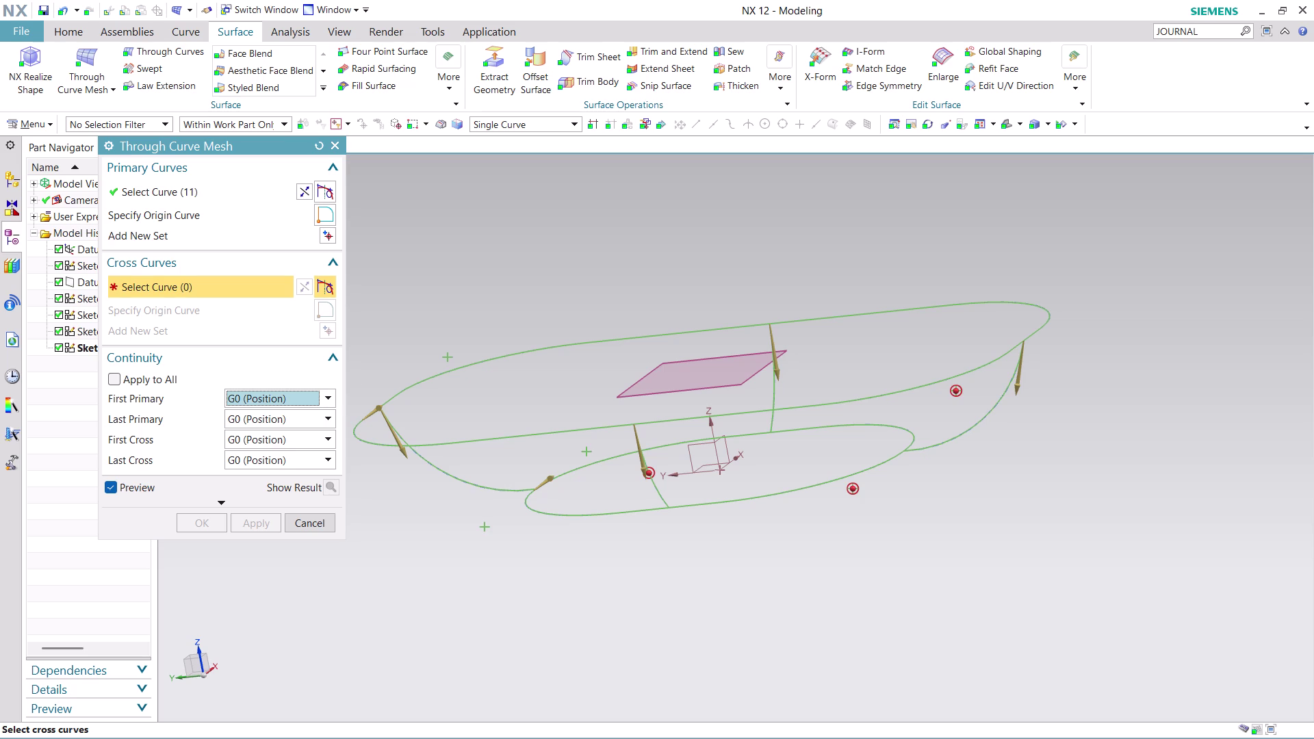